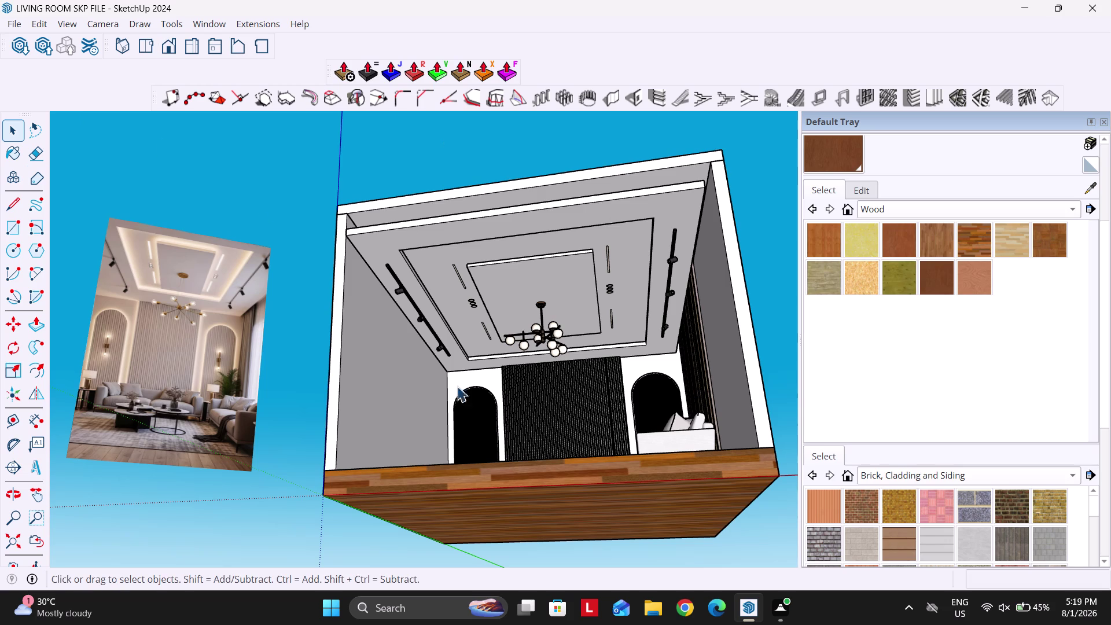
Zoom far out until the living room and reference photo are a dot, then use Zoom Extents.
scroll(down, 3)
scroll(down, 3)
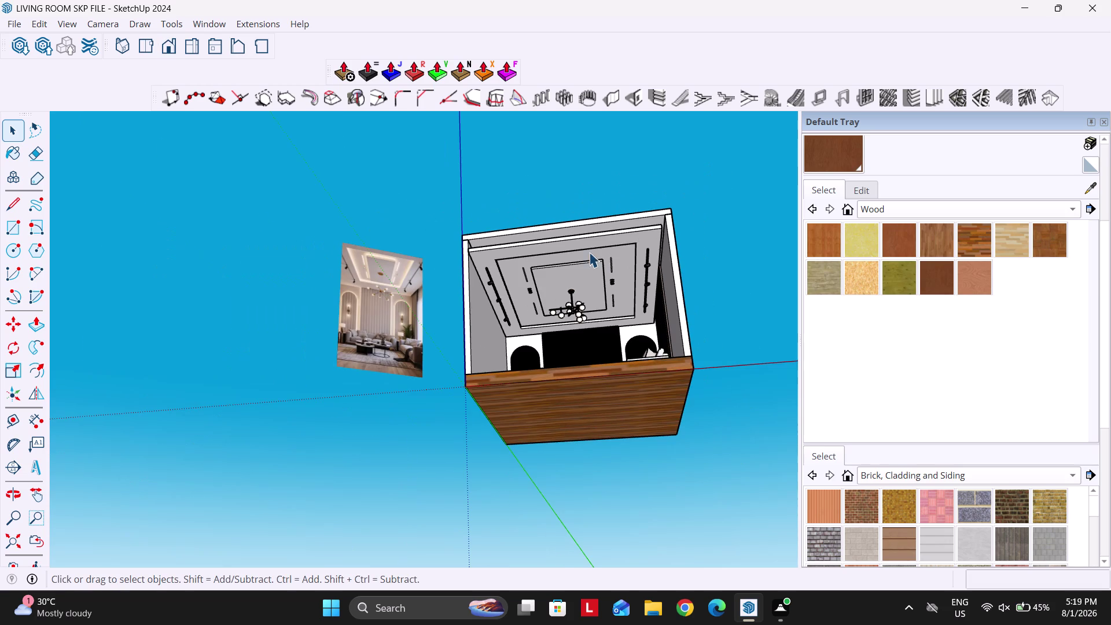
scroll(up, 3)
scroll(down, 3)
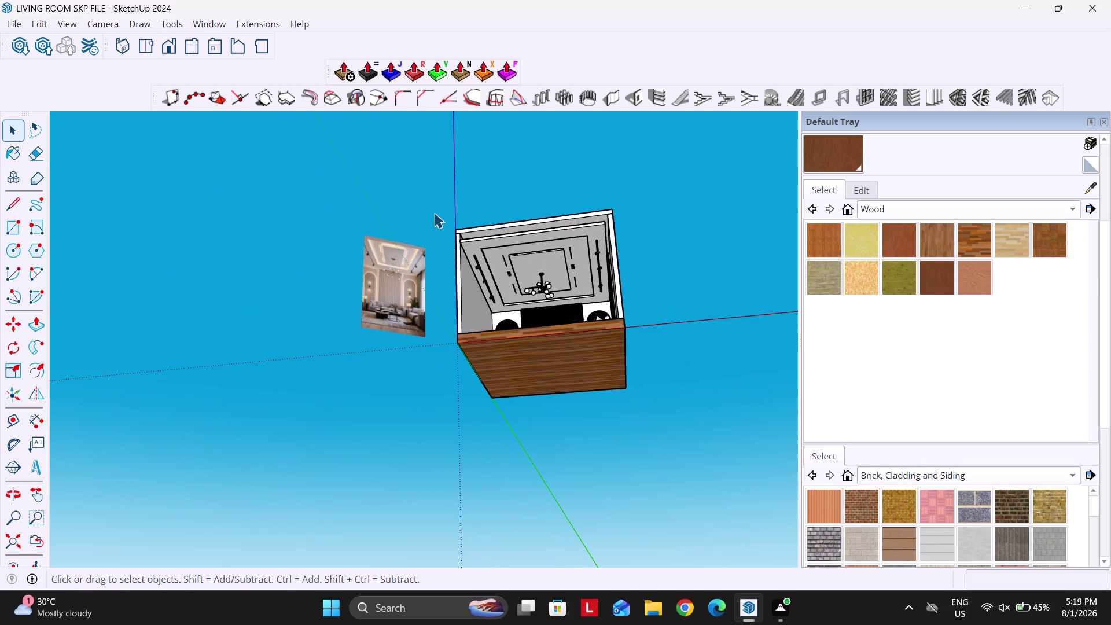
scroll(right, 3)
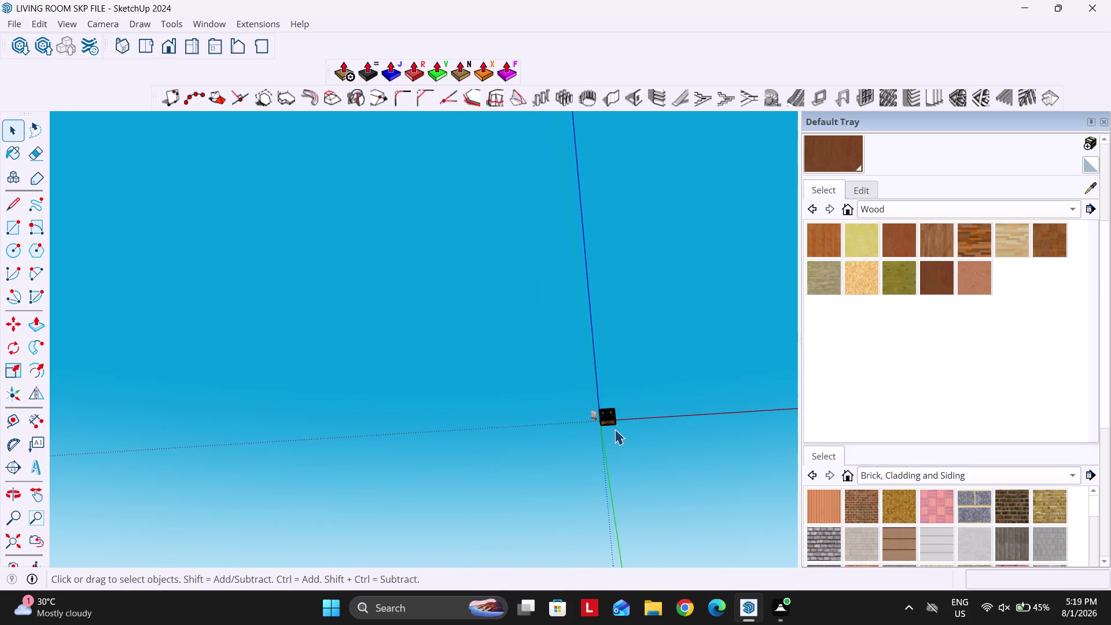
scroll(down, 3)
scroll(up, 3)
scroll(up, 3)
scroll(right, 3)
scroll(up, 3)
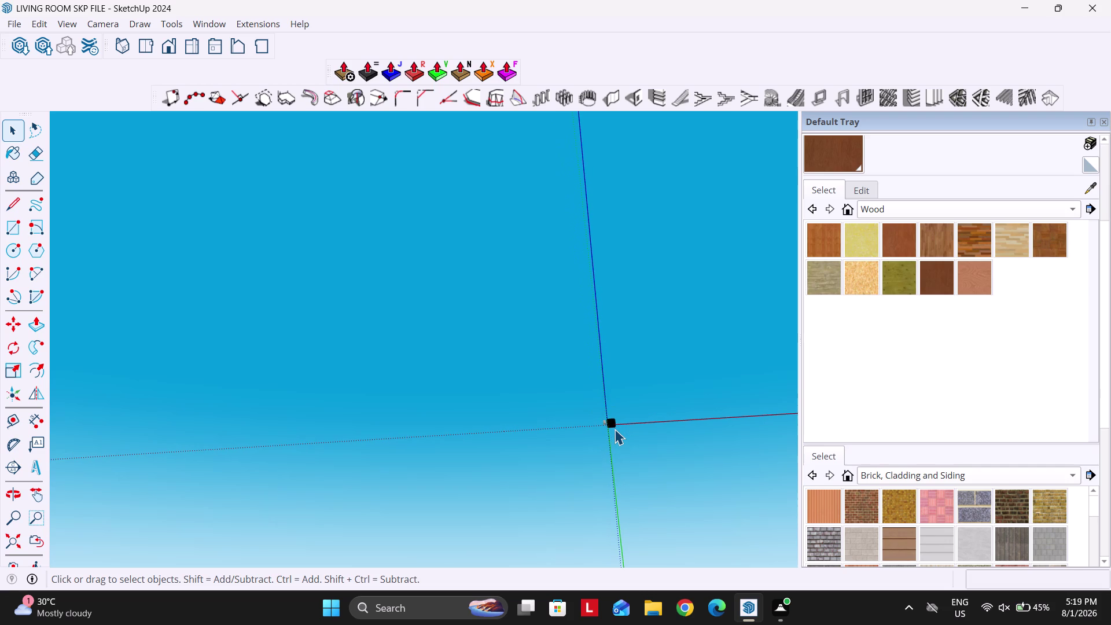
scroll(up, 3)
scroll(down, 3)
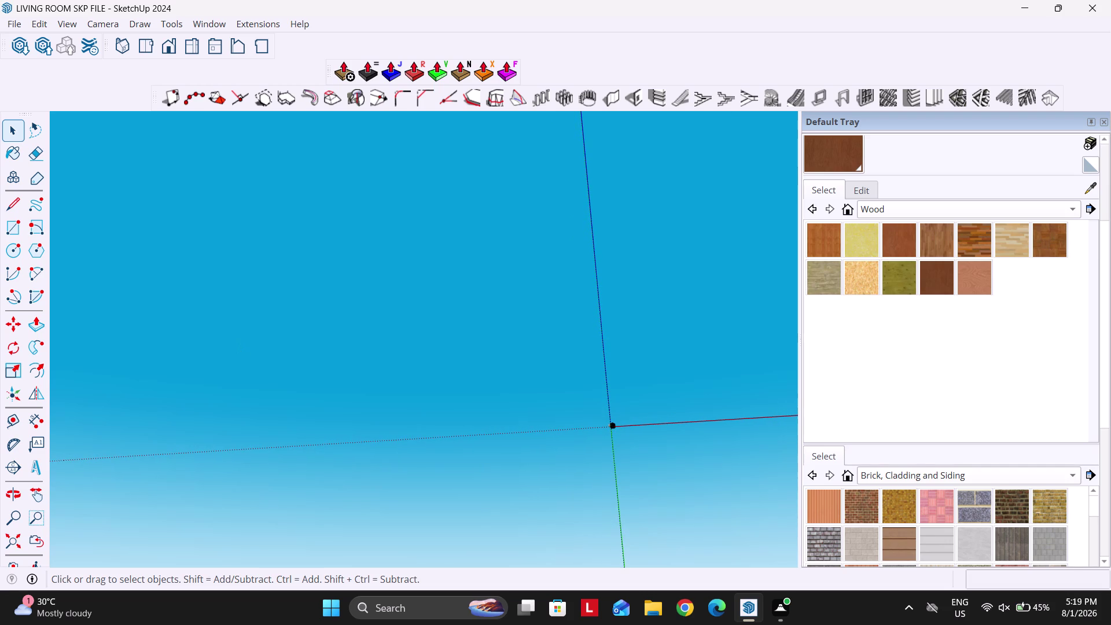
click(10, 534)
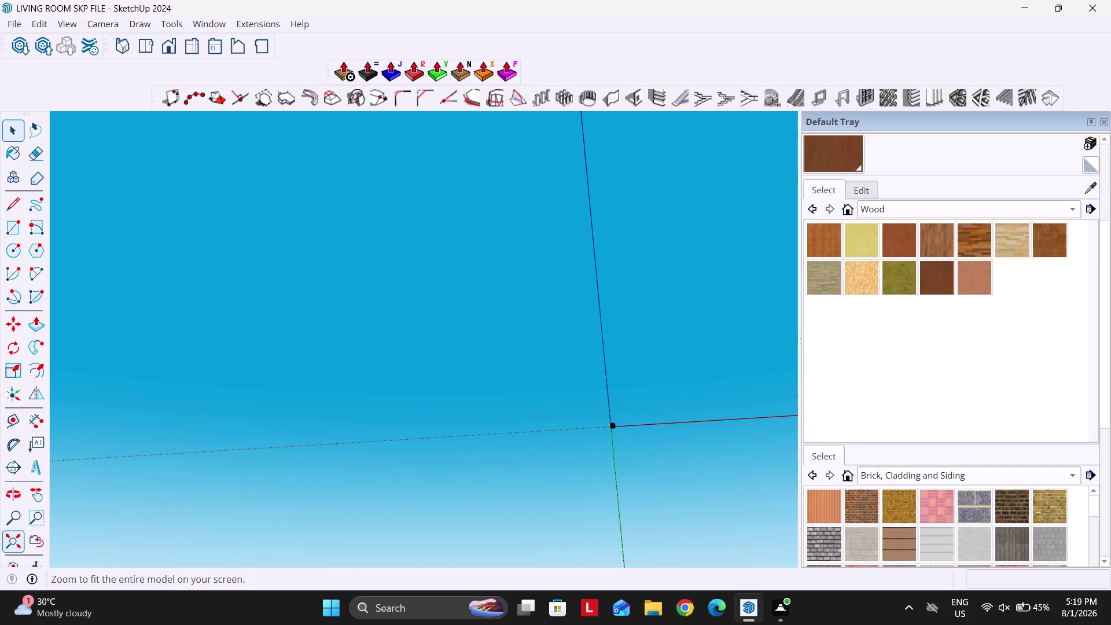